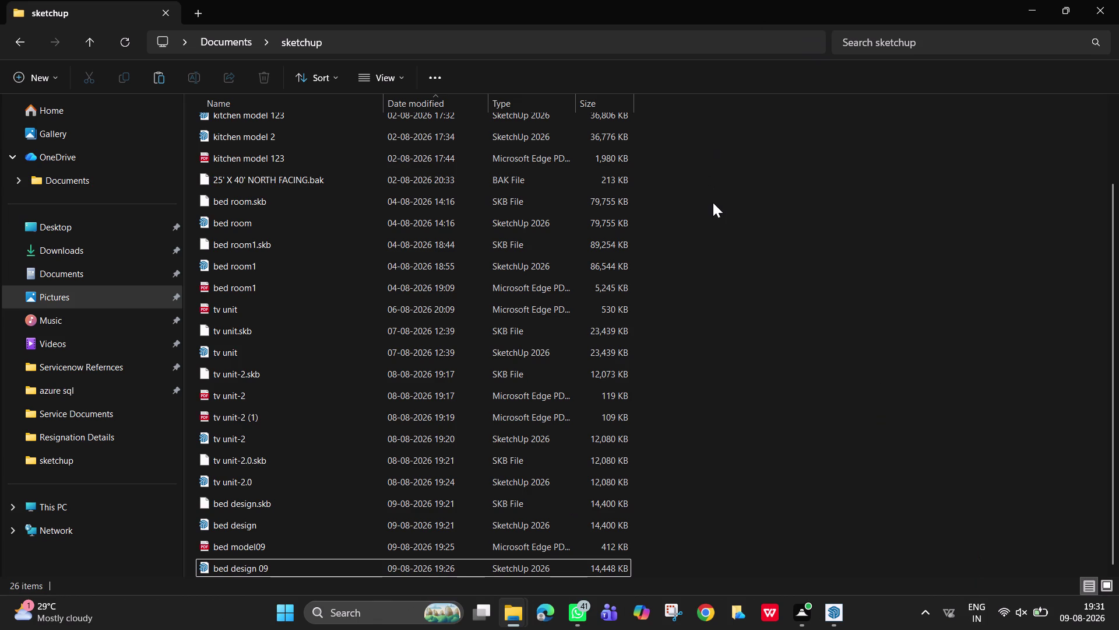
Open Properties for the sketchup folder to see its 634 MB size and 27 files.
right_click(828, 190)
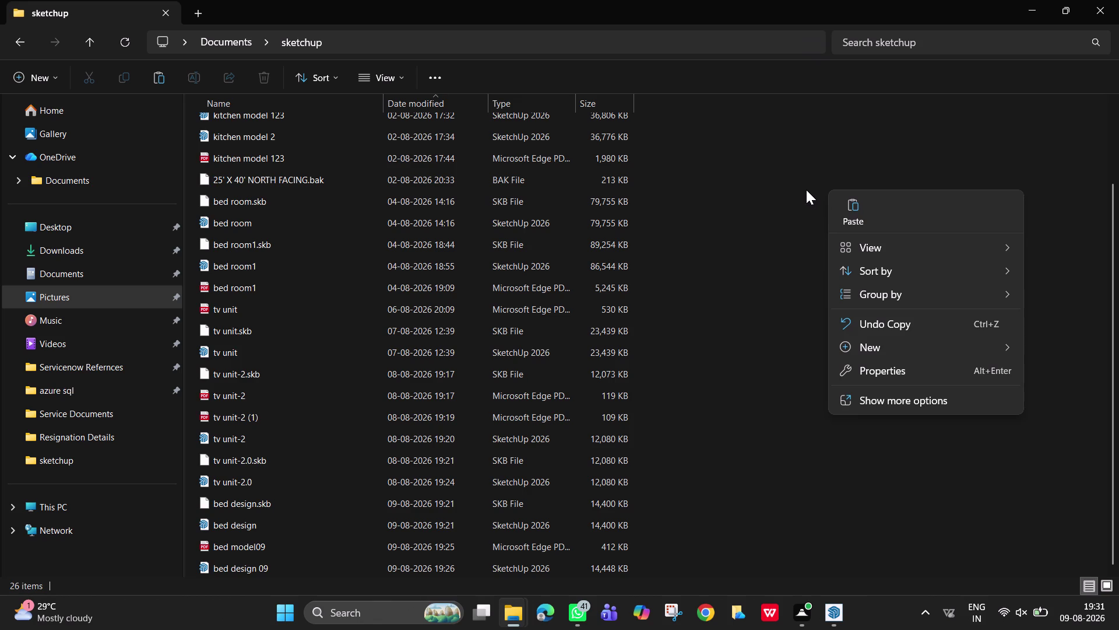
click(897, 364)
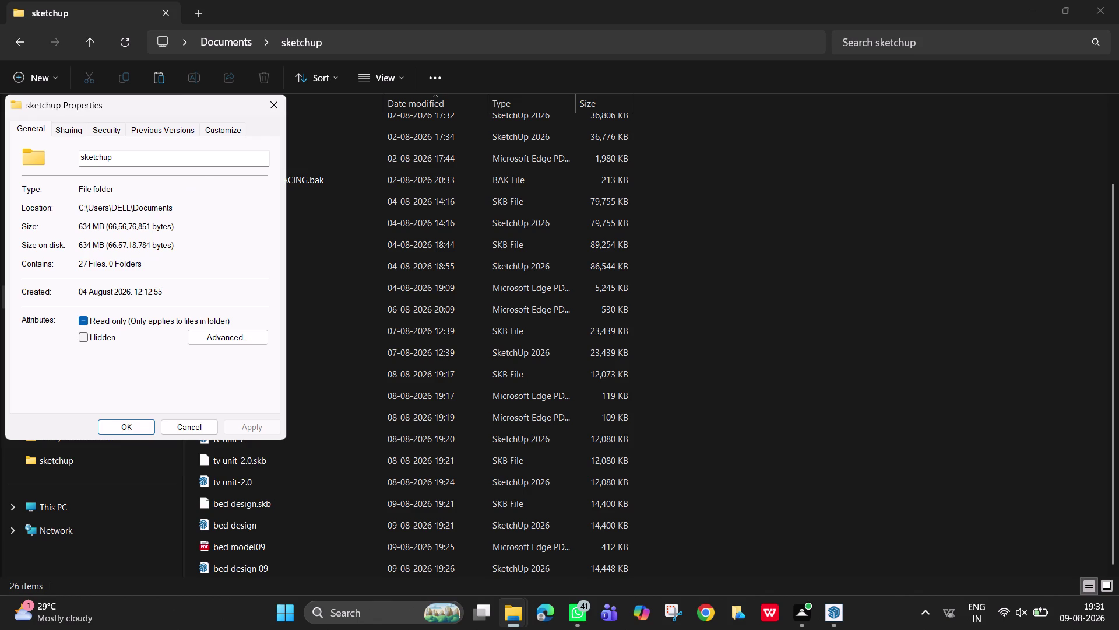
Dismiss the sketchup folder Properties dialog to return to its 26-item listing.
click(288, 100)
click(278, 101)
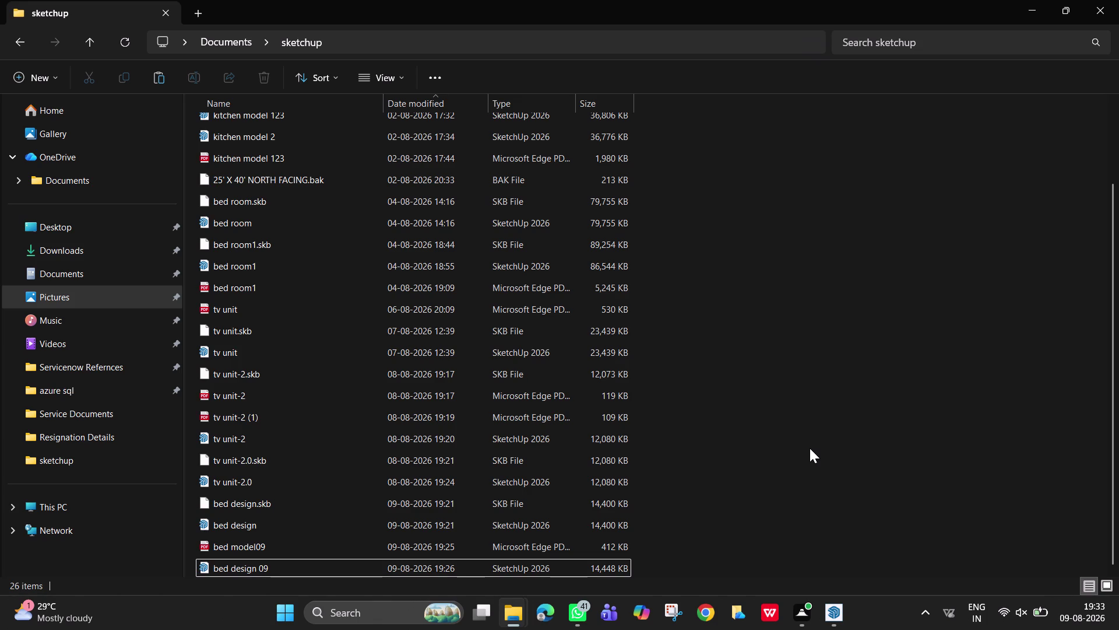
click(810, 447)
scroll(down, 3)
scroll(down, 3)
scroll(up, 3)
scroll(down, 3)
scroll(up, 3)
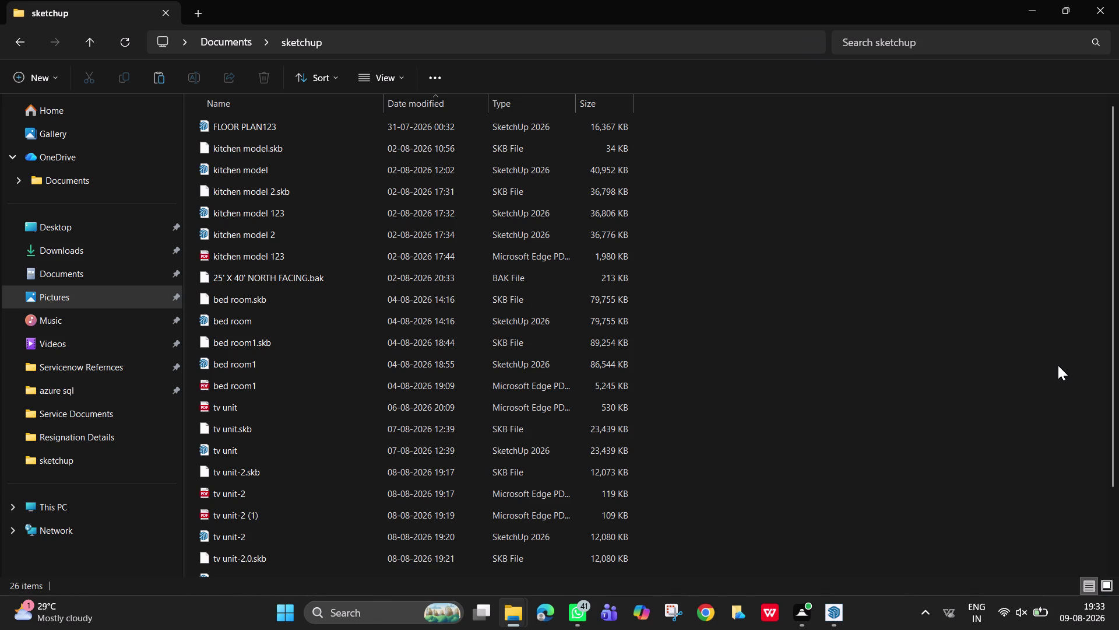
scroll(up, 3)
scroll(down, 3)
scroll(up, 3)
scroll(down, 3)
scroll(up, 3)
scroll(down, 3)
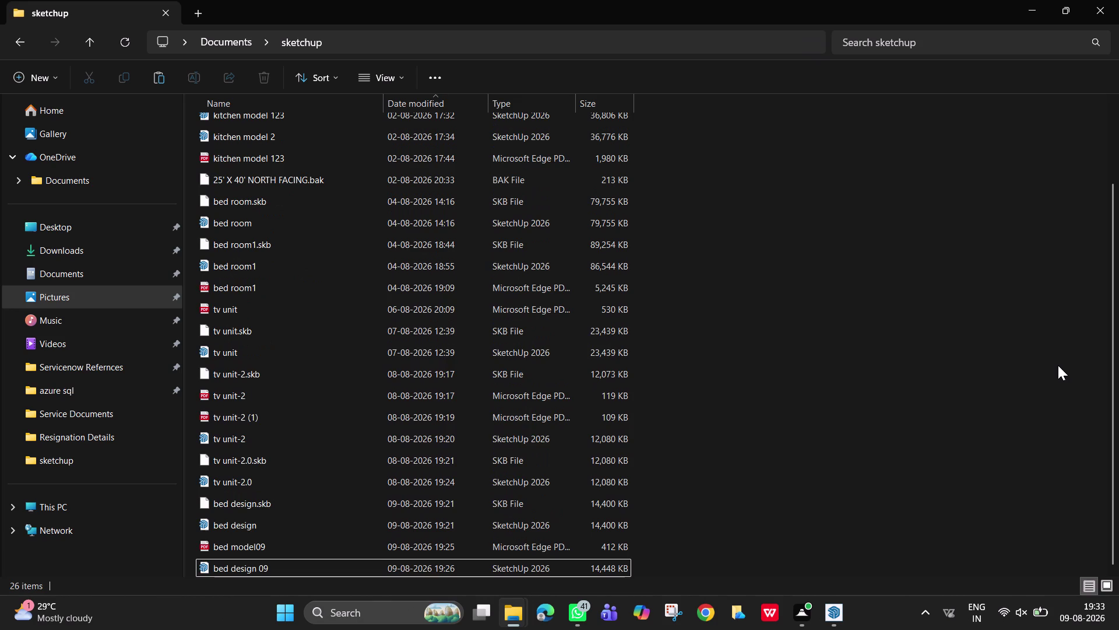
scroll(up, 3)
scroll(down, 3)
scroll(down, 3)
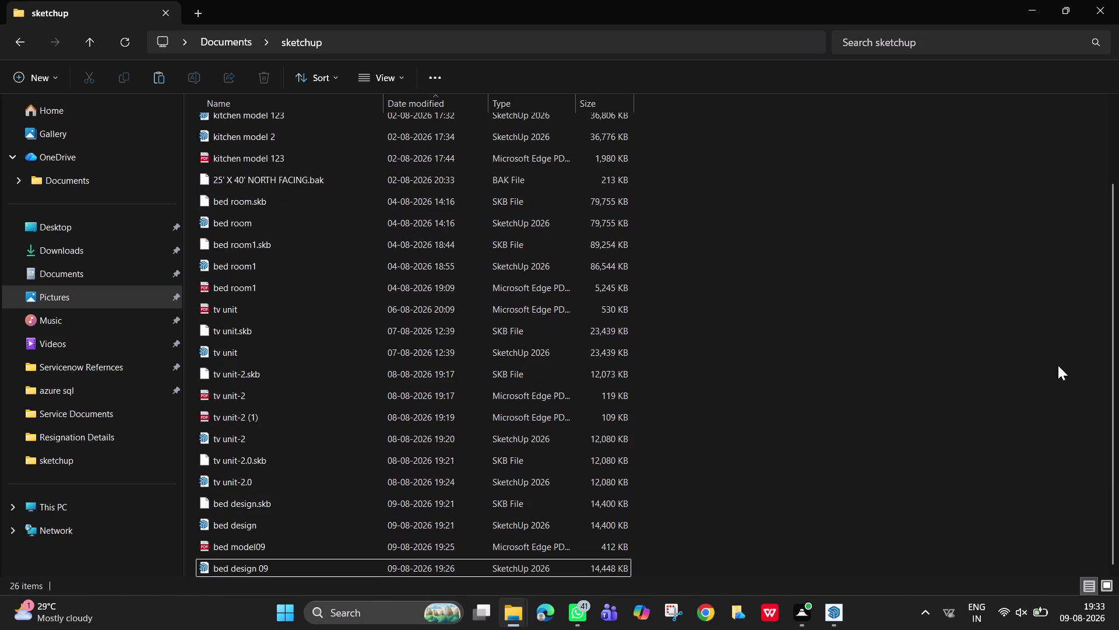
scroll(up, 3)
scroll(down, 3)
scroll(up, 3)
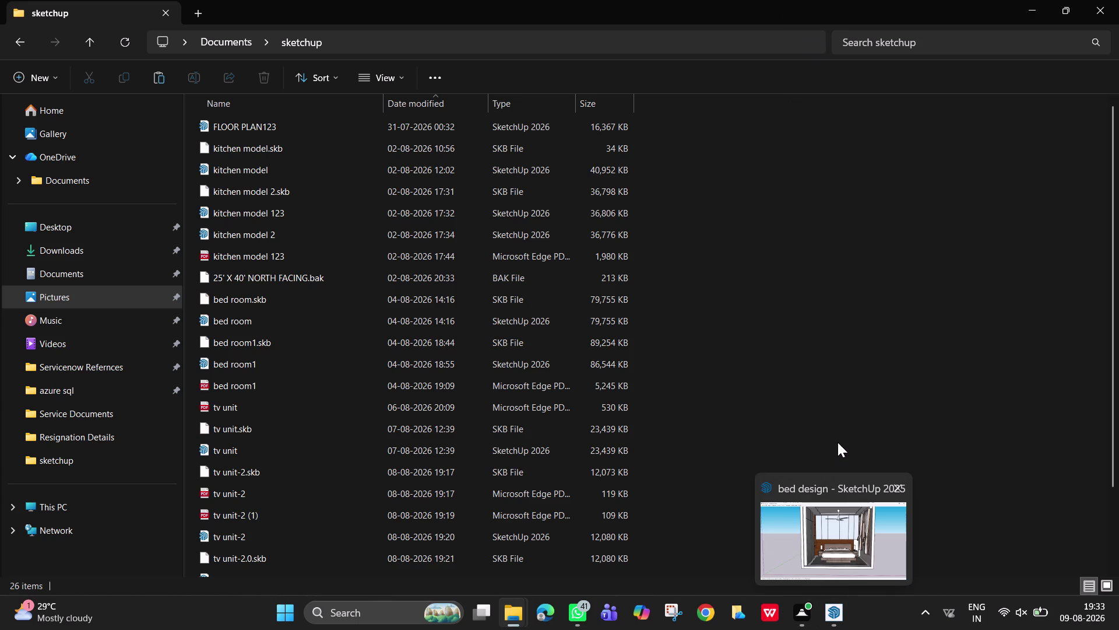
click(840, 399)
scroll(down, 3)
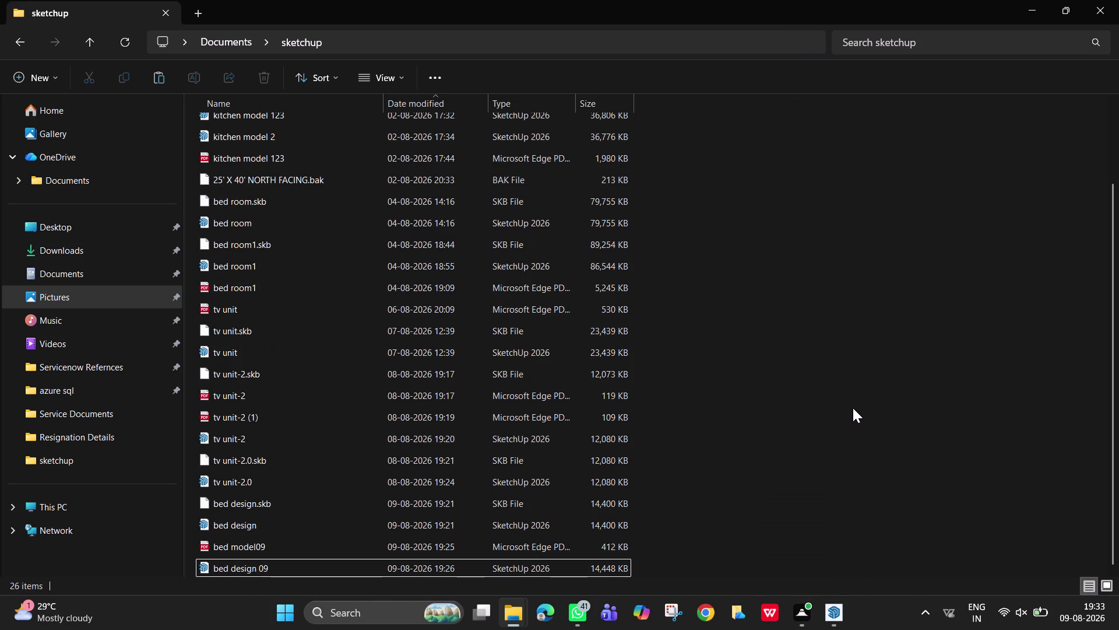